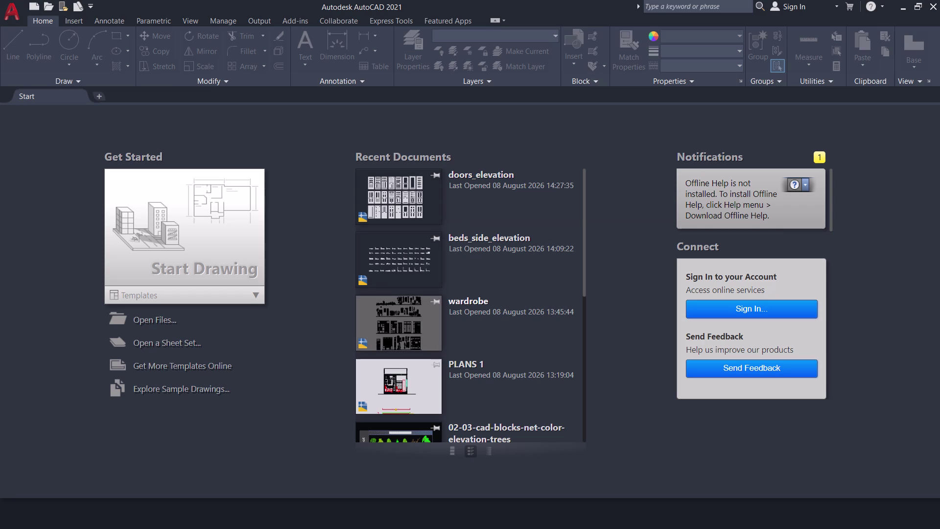
Refresh the Start tab's Recent Documents so PLANS 1 appears at the top.
click(377, 381)
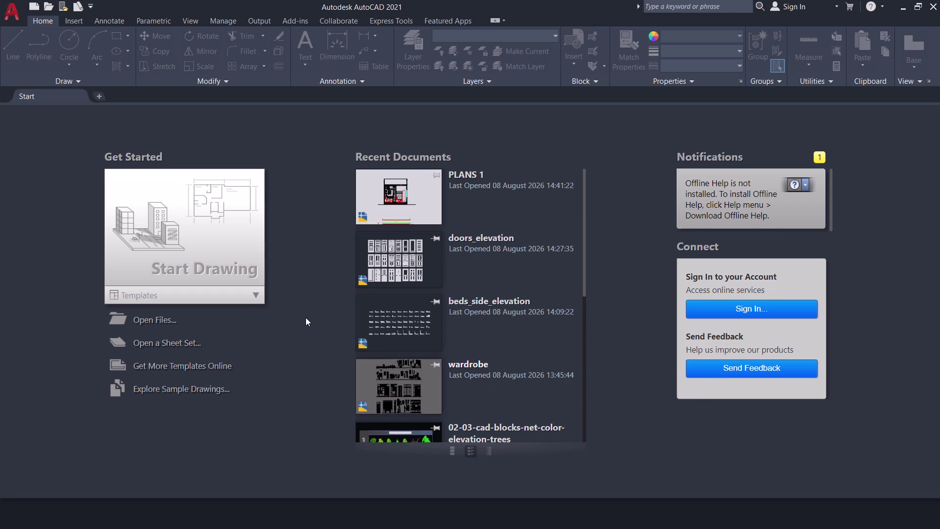